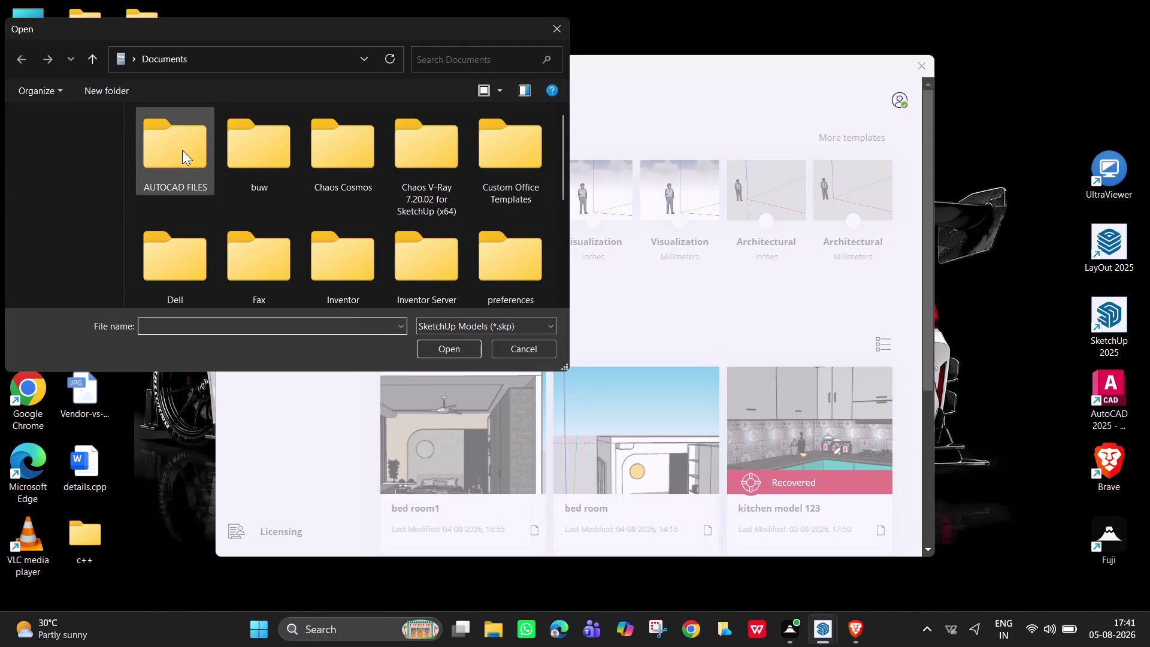
Browse to the Documents folder in the Open dialog and enter its sketchup folder.
scroll(down, 3)
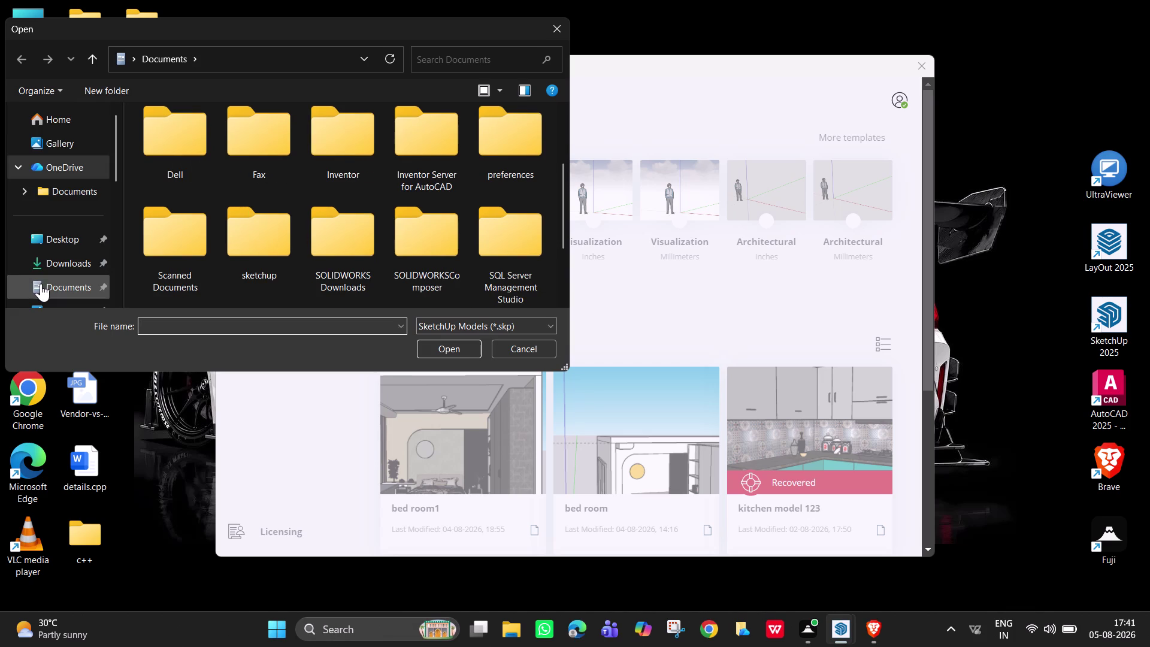
click(51, 285)
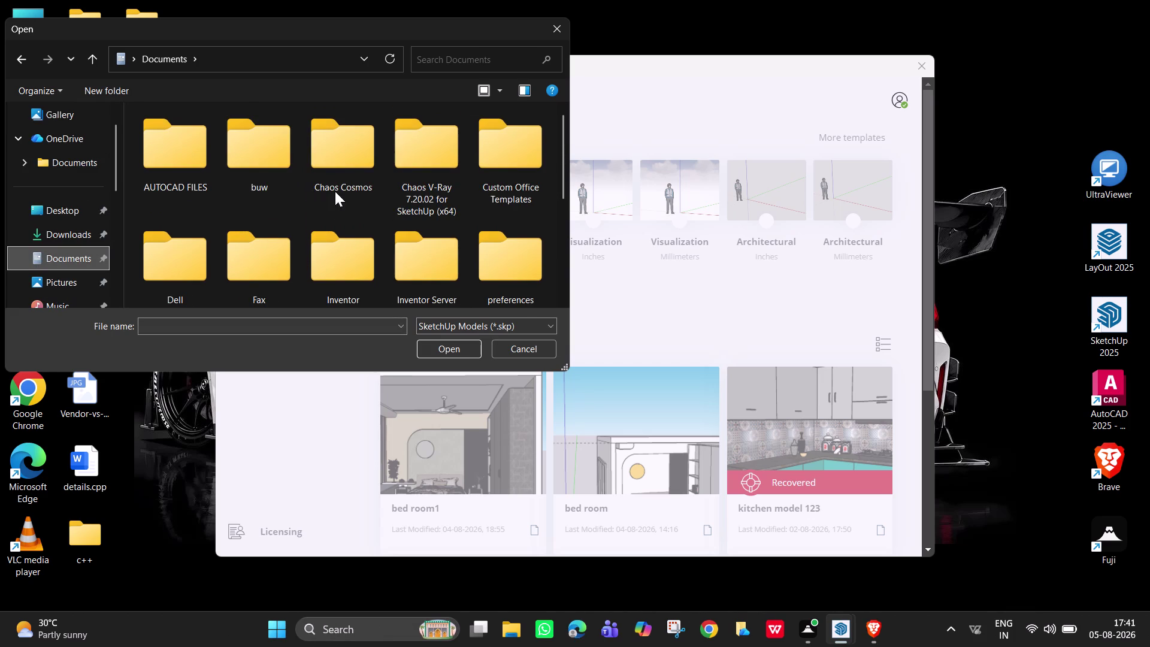
scroll(down, 3)
scroll(up, 3)
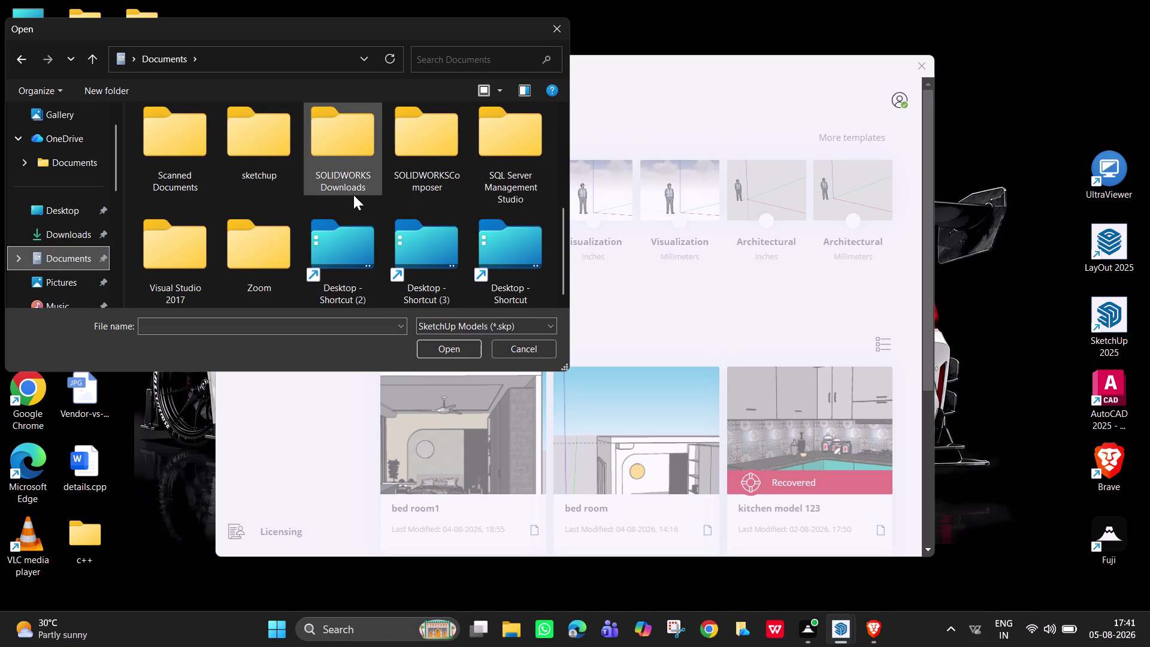
scroll(up, 3)
double_click(277, 141)
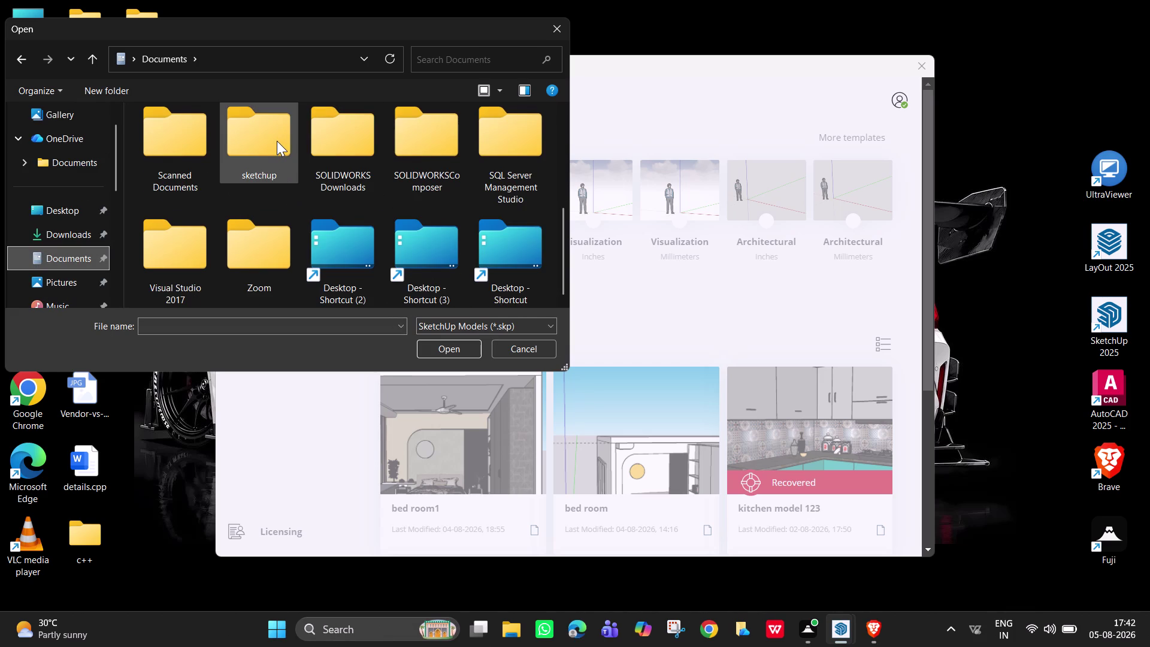